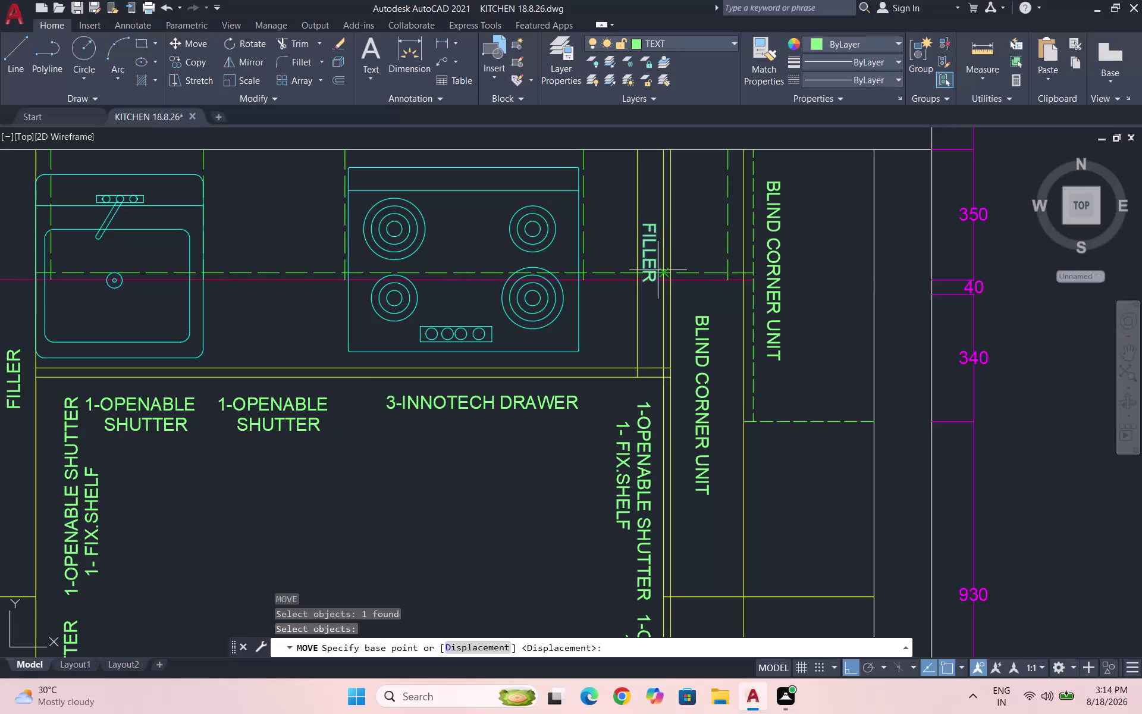
Move the vertical FILLER text twice, the second time 220 units down with Ortho on.
click(651, 250)
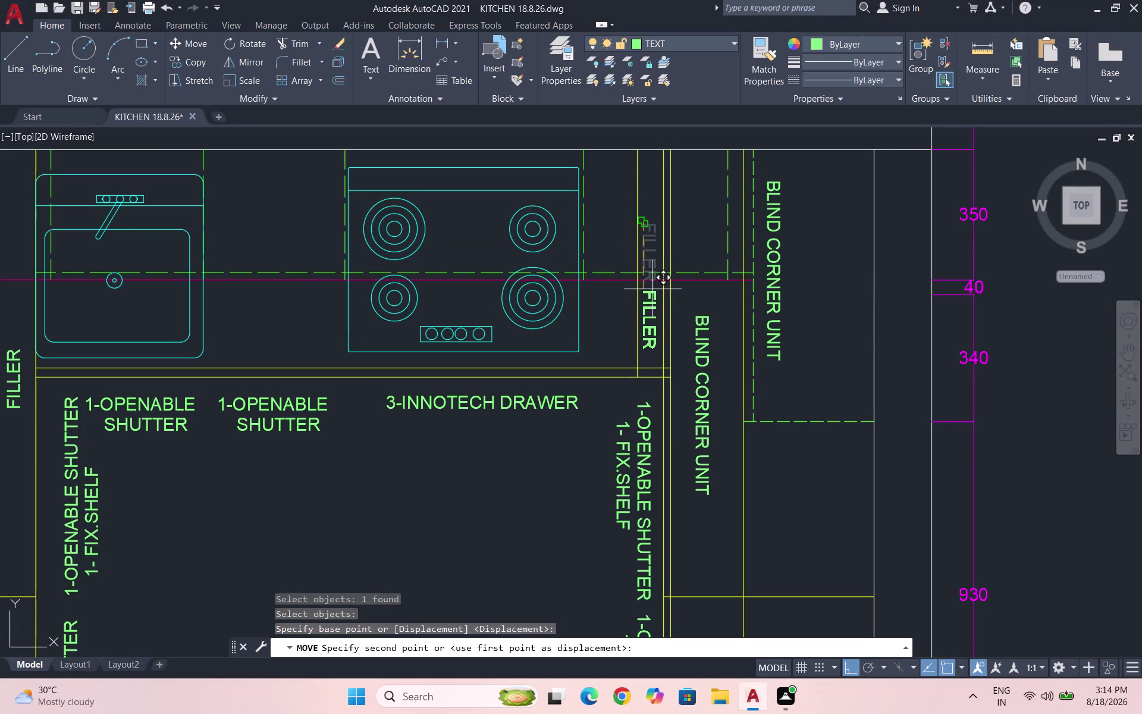
click(652, 289)
click(652, 247)
key(m)
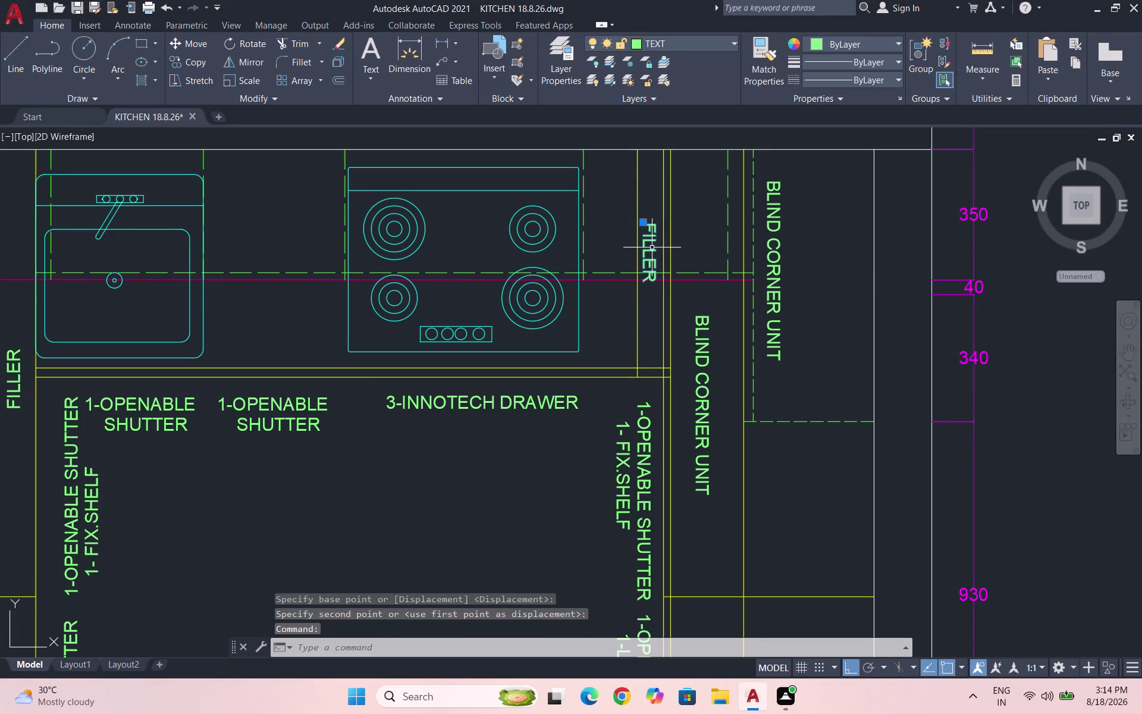
key(Return)
click(652, 248)
scroll(up, 3)
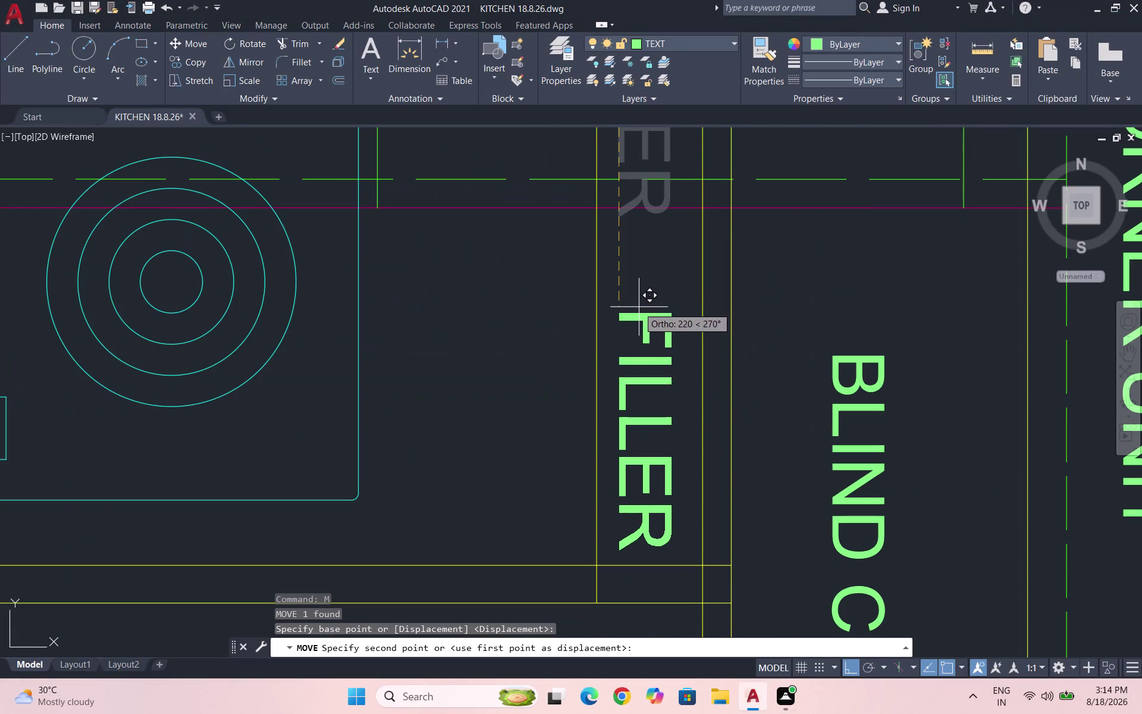
click(646, 274)
scroll(down, 3)
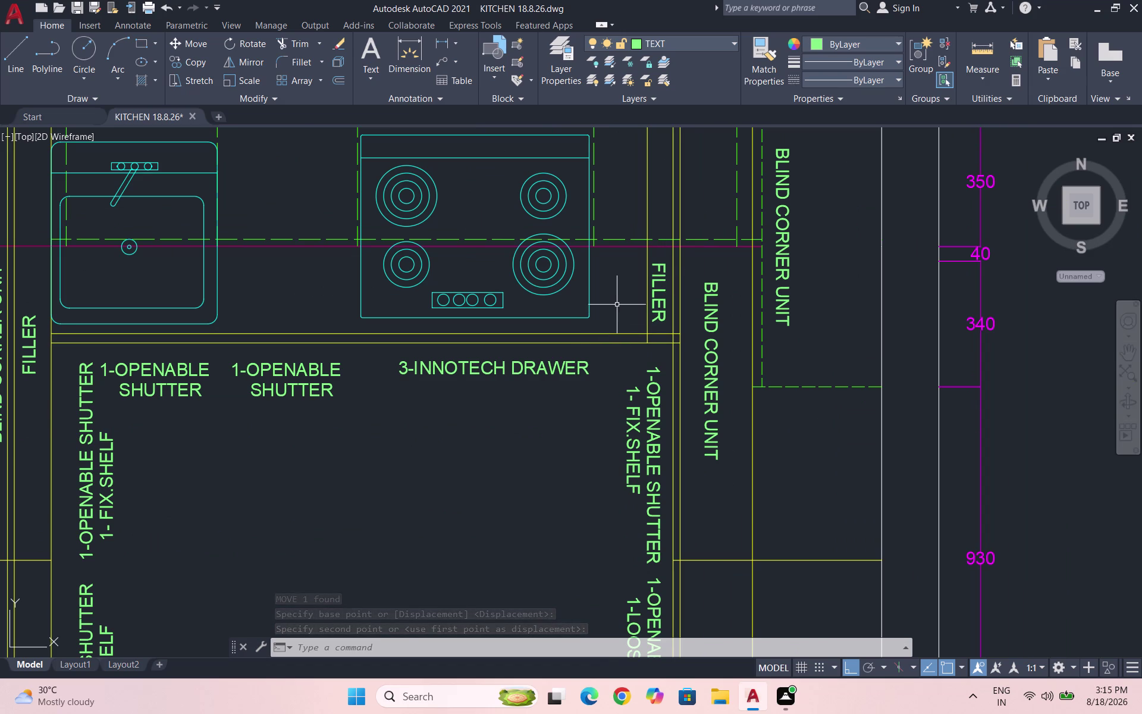
scroll(up, 3)
Start a single-line DT text command, then cancel it and an unfinished selection.
text(DT)
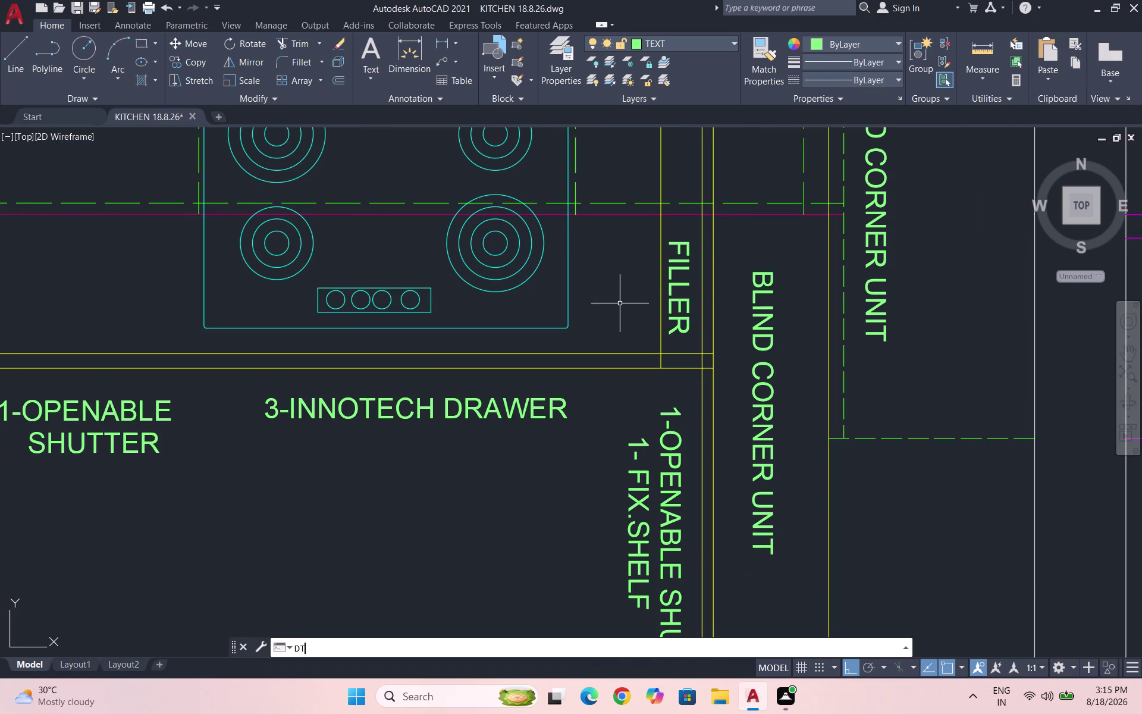
key(Return)
key(Escape)
click(682, 280)
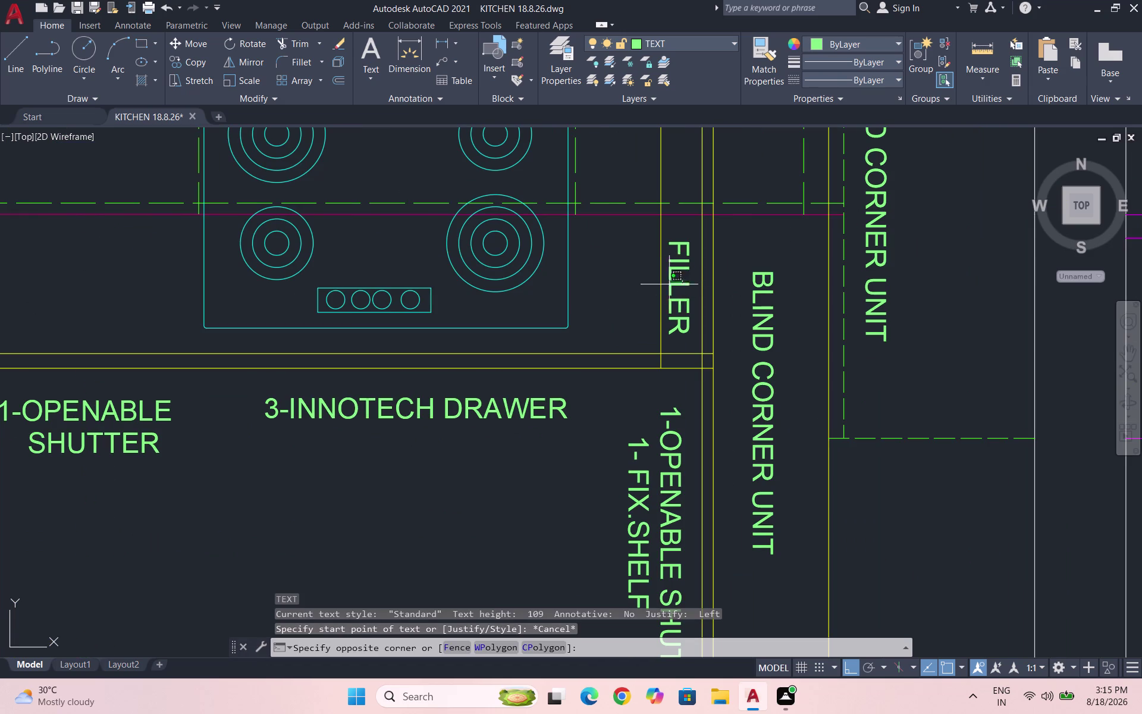
key(Escape)
scroll(down, 3)
scroll(down, 3)
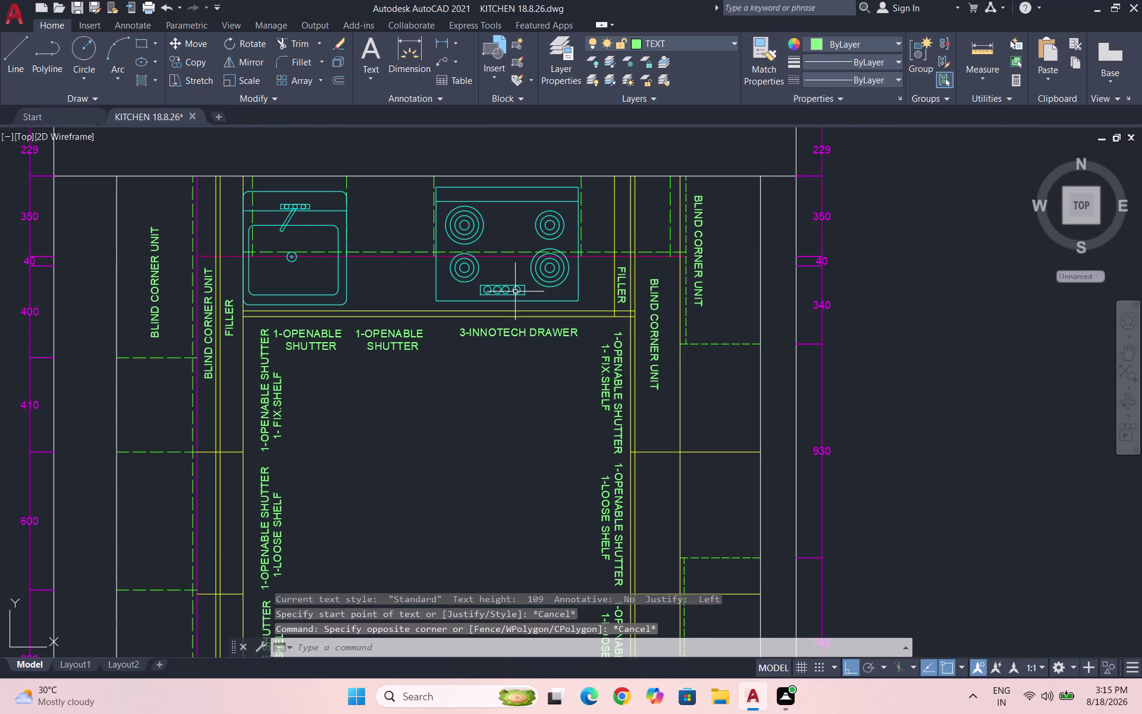